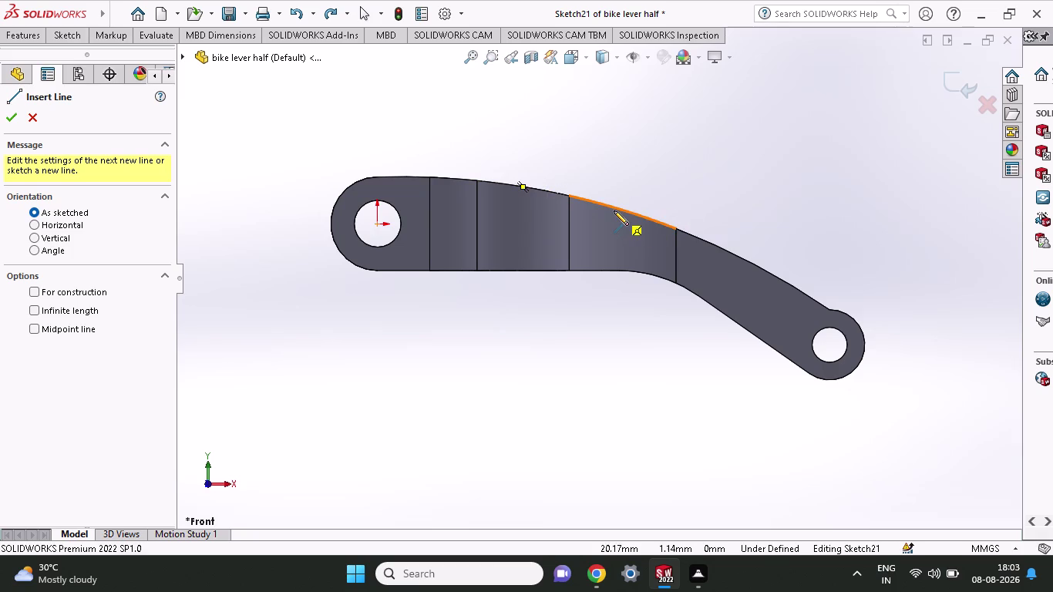
Draw a closed triangle along the lever's top edge with one vertical side, dismissing the memory warning.
click(524, 186)
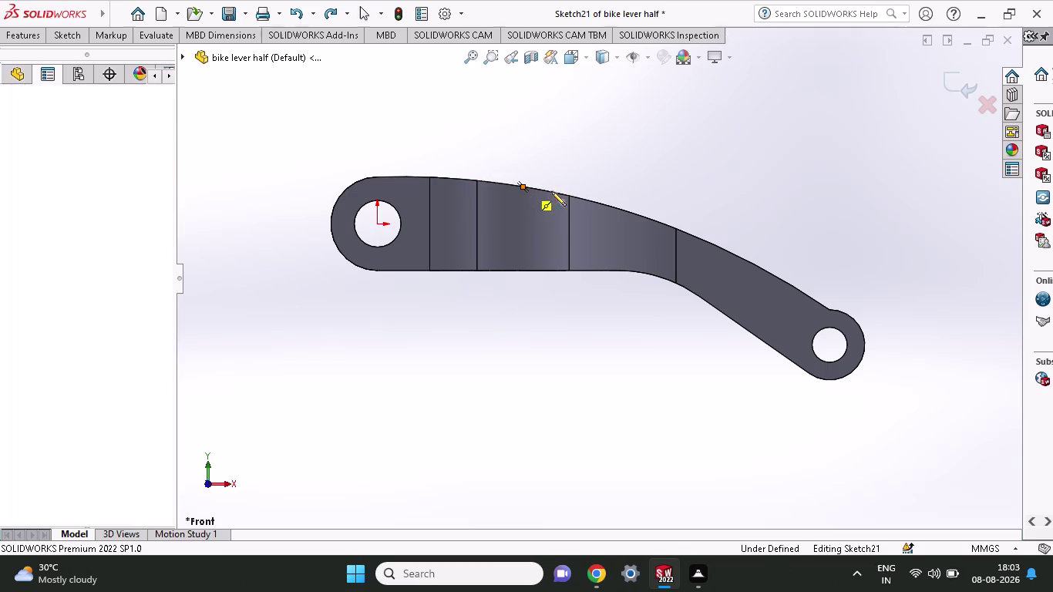
click(616, 208)
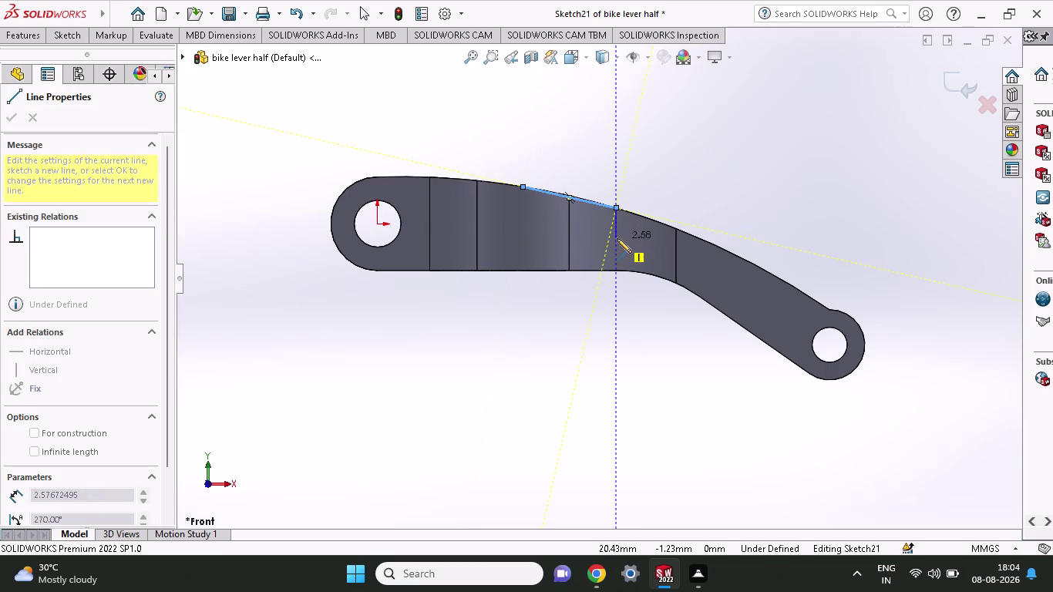
click(618, 242)
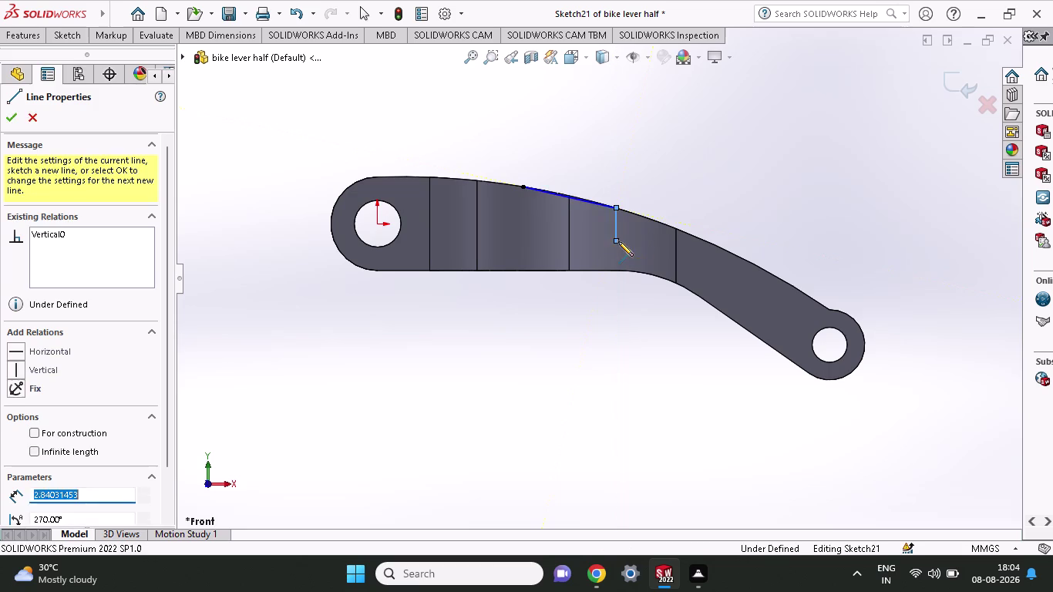
click(522, 188)
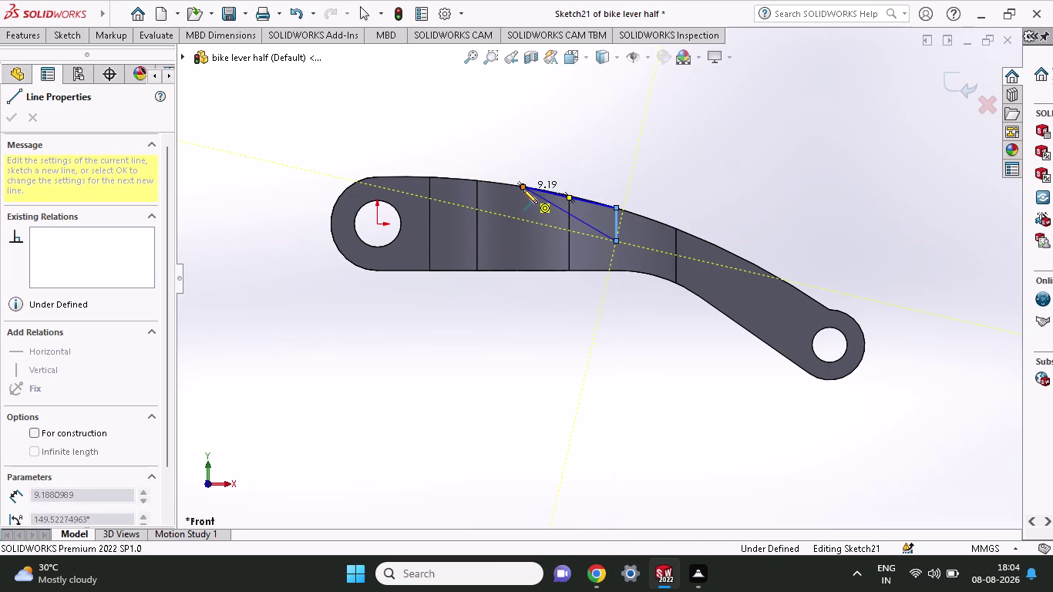
click(72, 31)
click(81, 63)
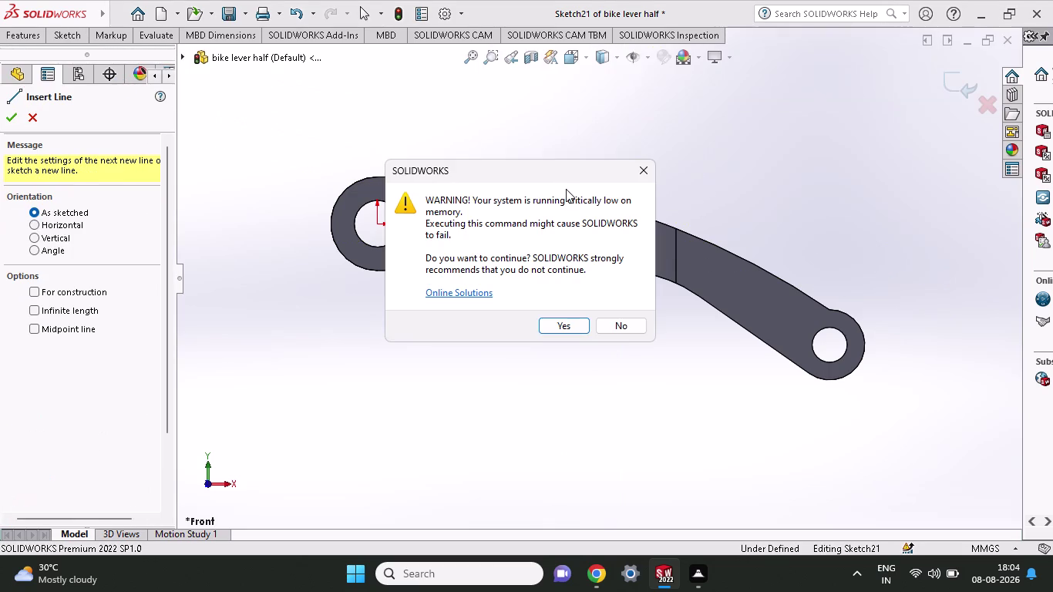
click(635, 174)
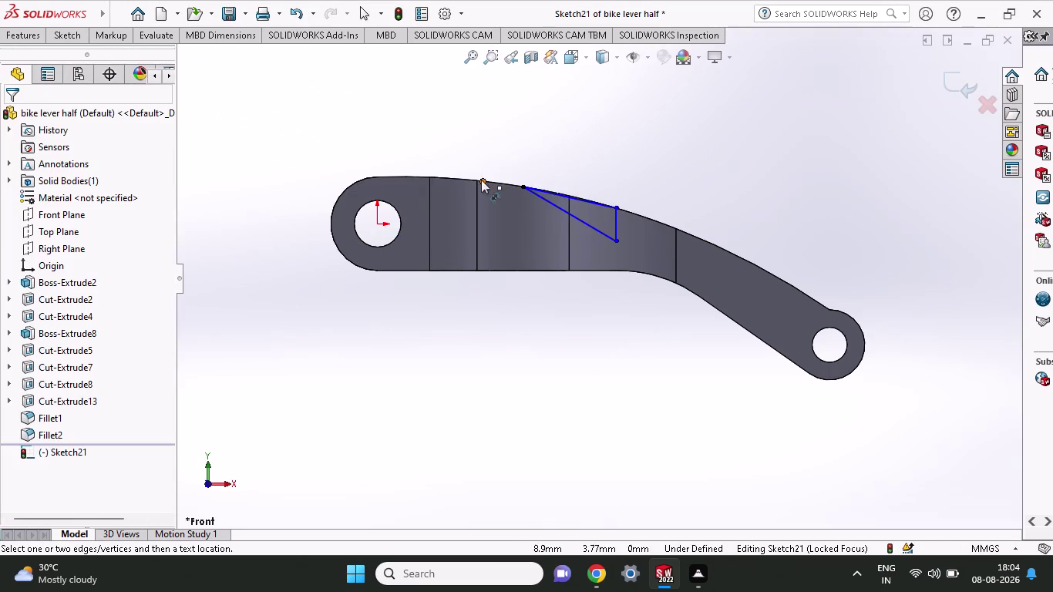
Place a horizontal width dimension above the triangle, from its start corner to the vertical side.
click(521, 185)
click(615, 209)
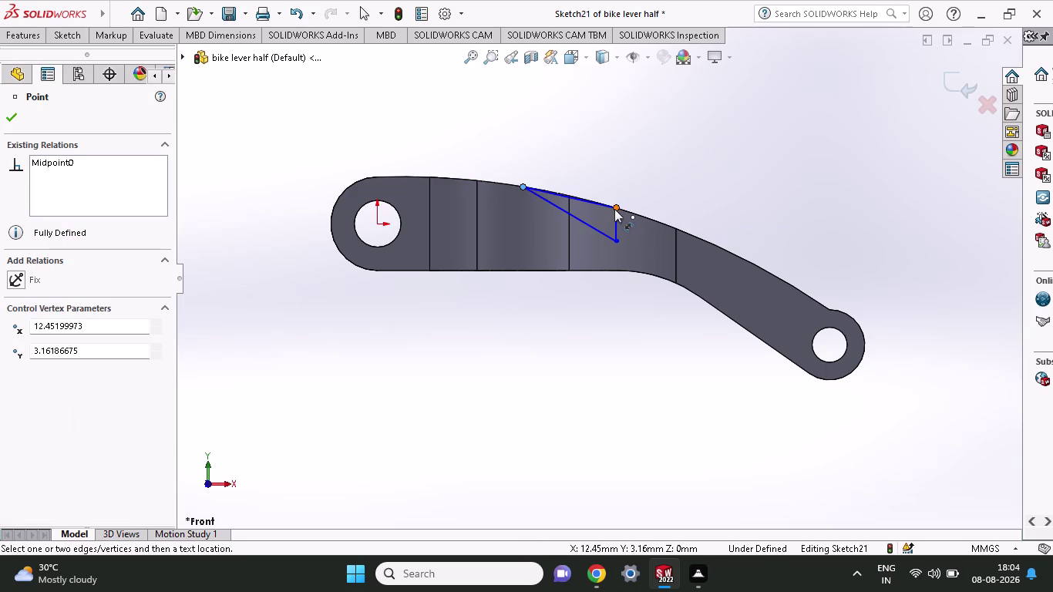
click(604, 123)
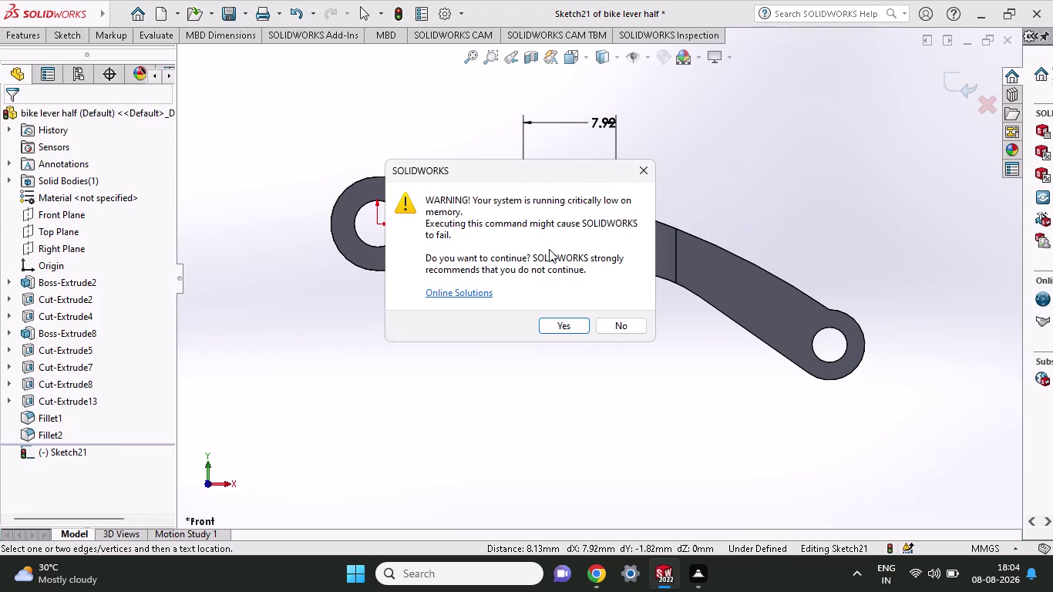
click(612, 318)
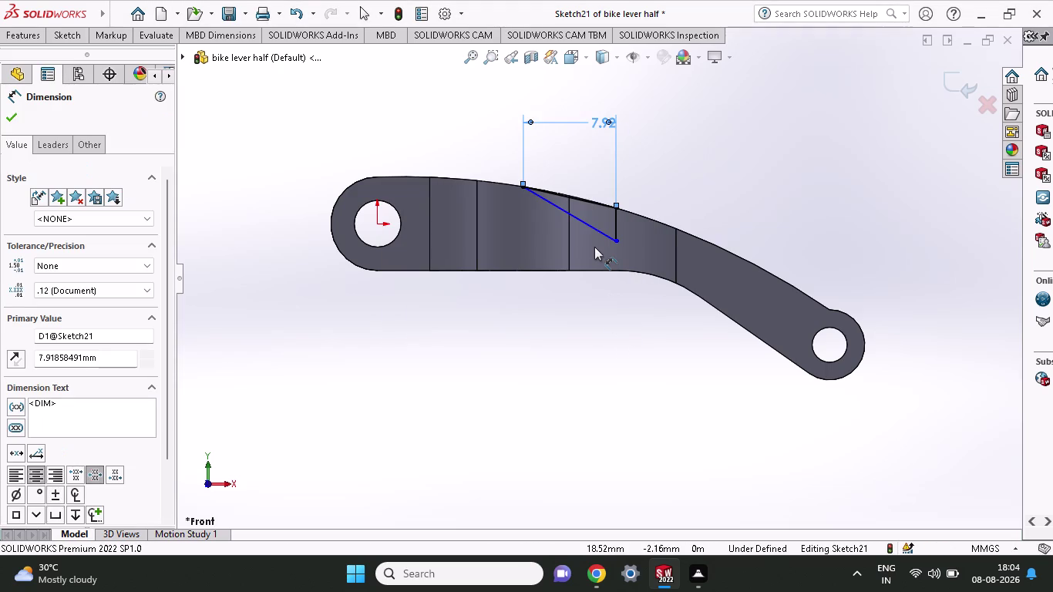
click(600, 124)
click(626, 323)
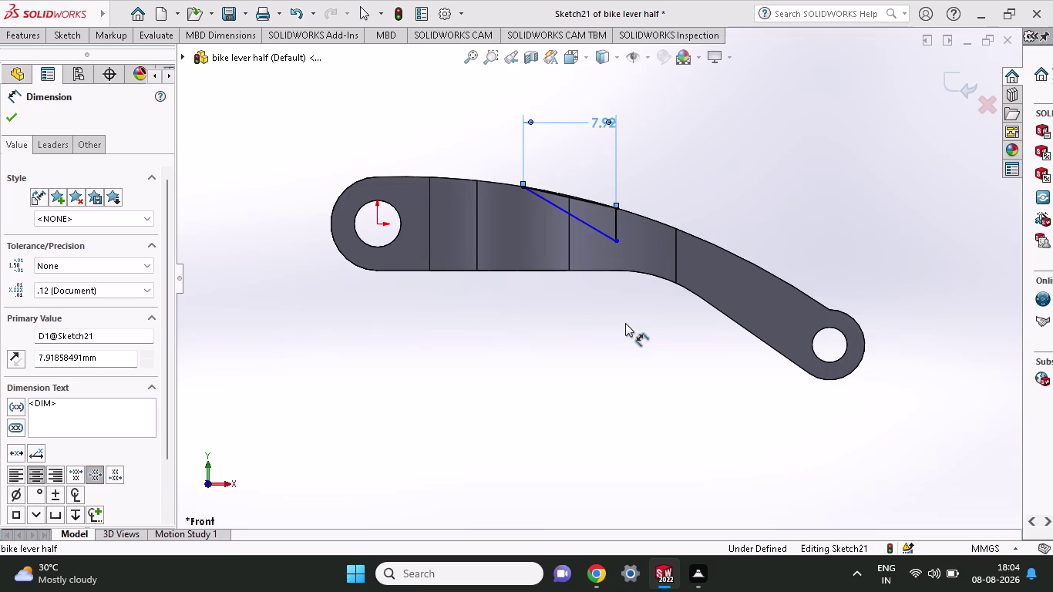
double_click(603, 121)
click(614, 322)
click(597, 122)
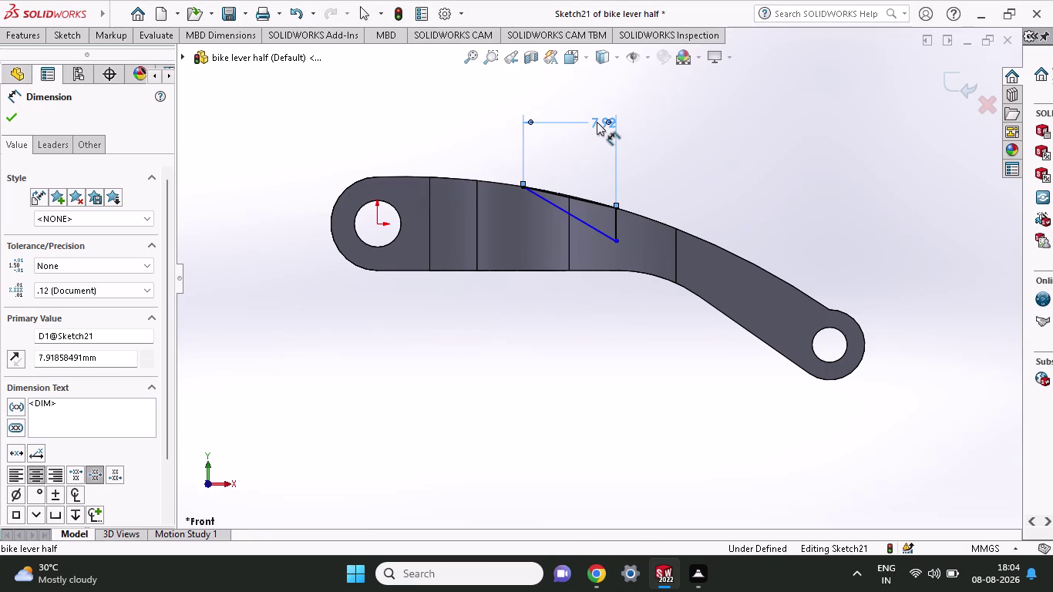
Change the triangle's width dimension to 8 mm and confirm it.
double_click(596, 122)
click(641, 163)
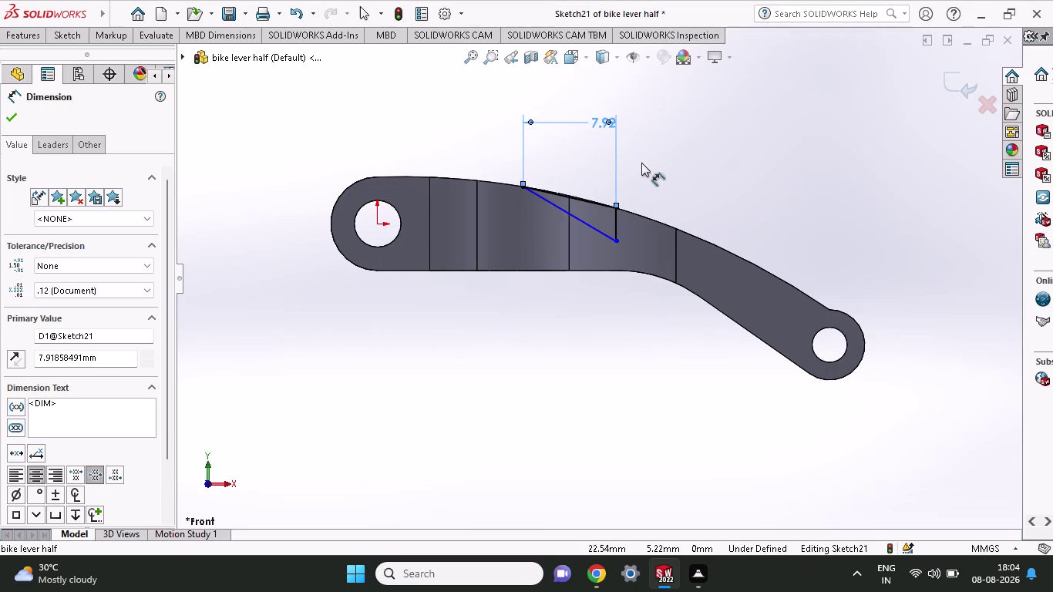
double_click(602, 117)
click(643, 167)
double_click(596, 123)
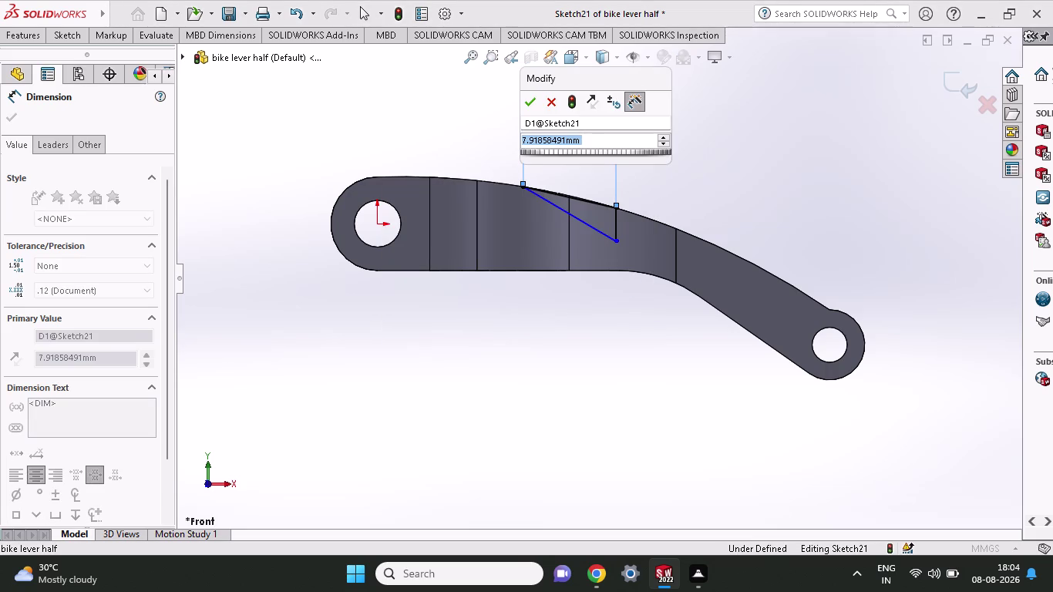
key(8)
click(532, 106)
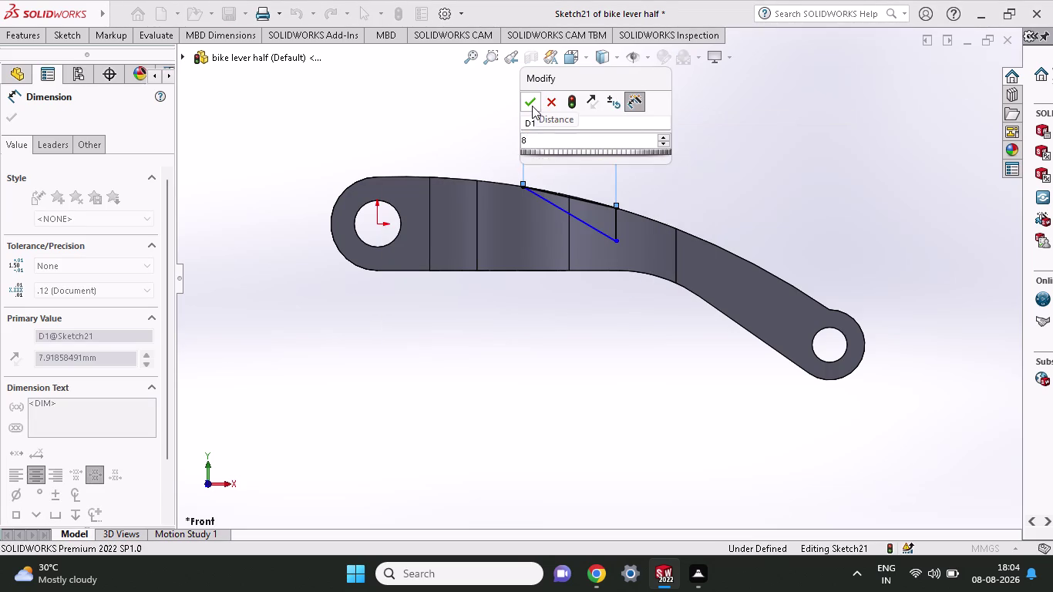
click(618, 241)
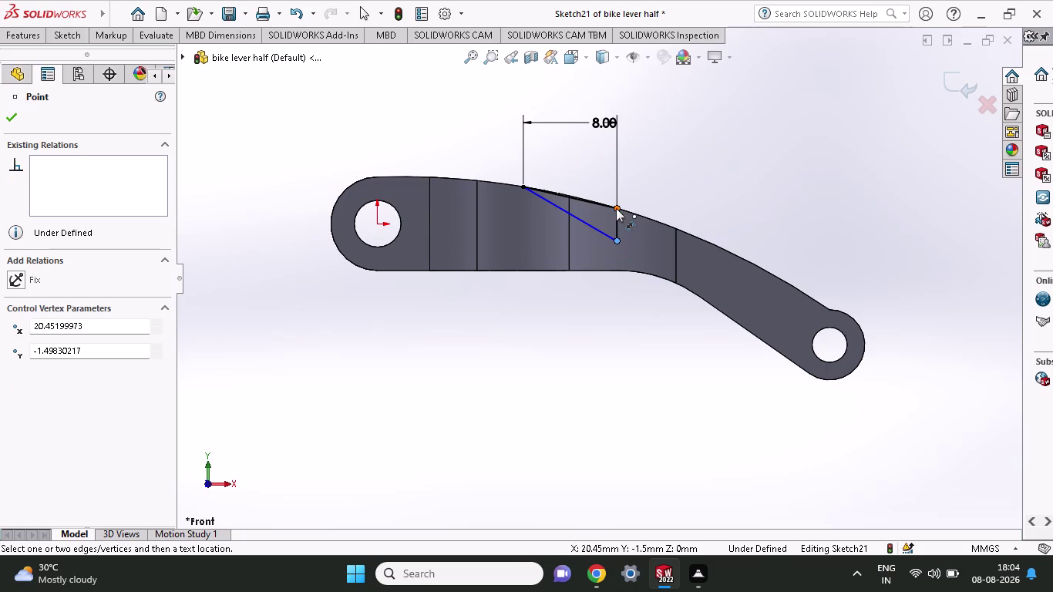
Dimension the vertical side's two endpoints, placing the height dimension to the right.
click(616, 209)
click(670, 207)
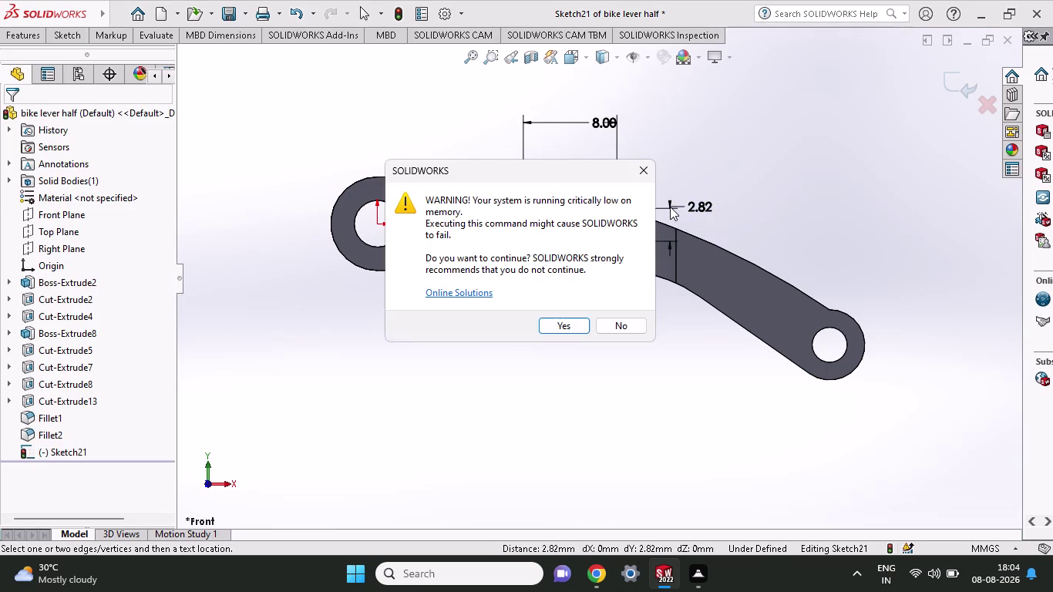
key(4)
click(615, 320)
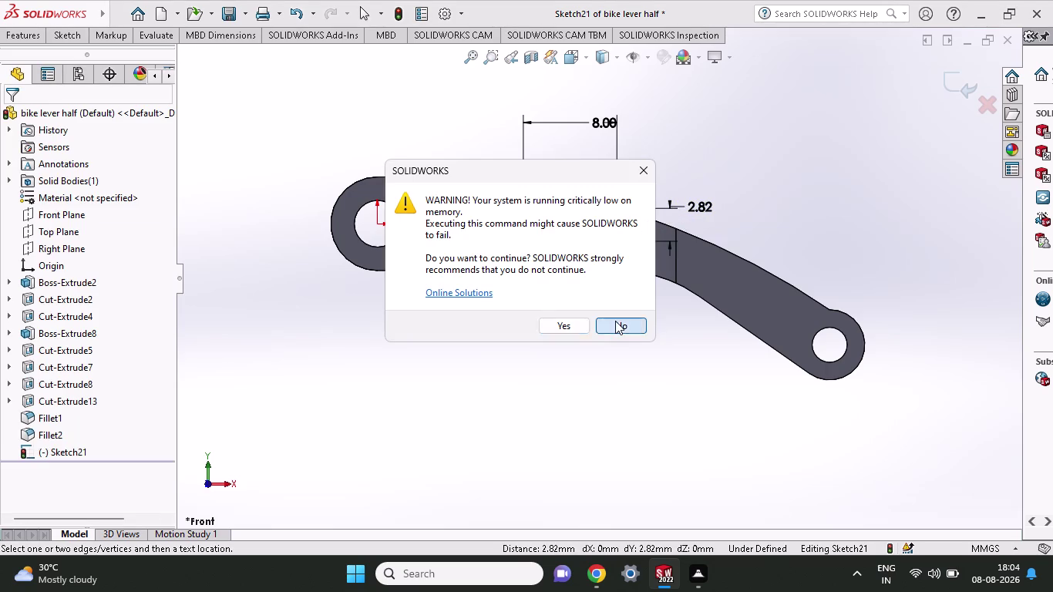
double_click(696, 204)
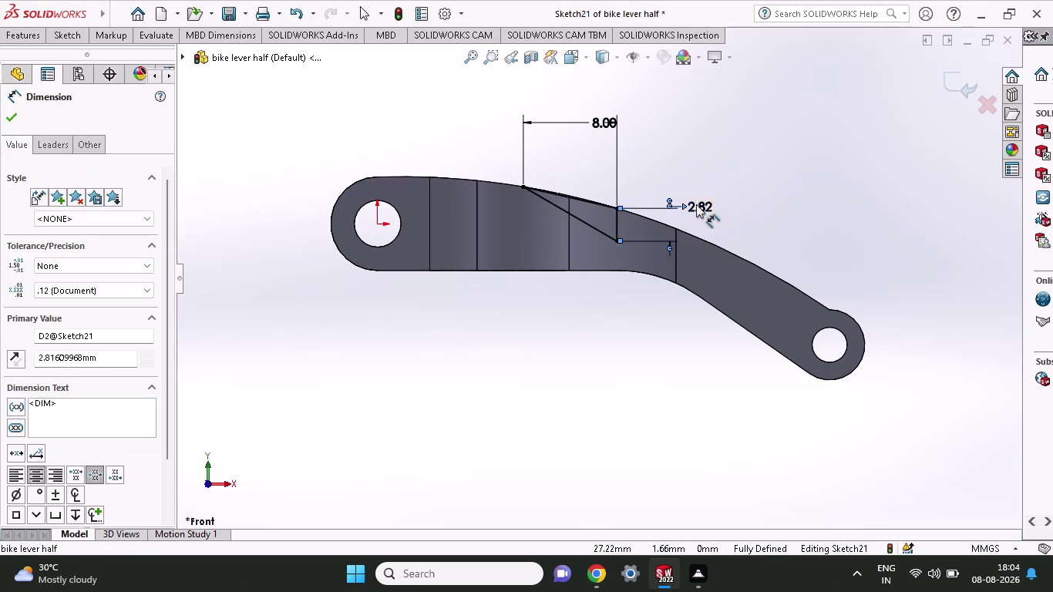
click(624, 321)
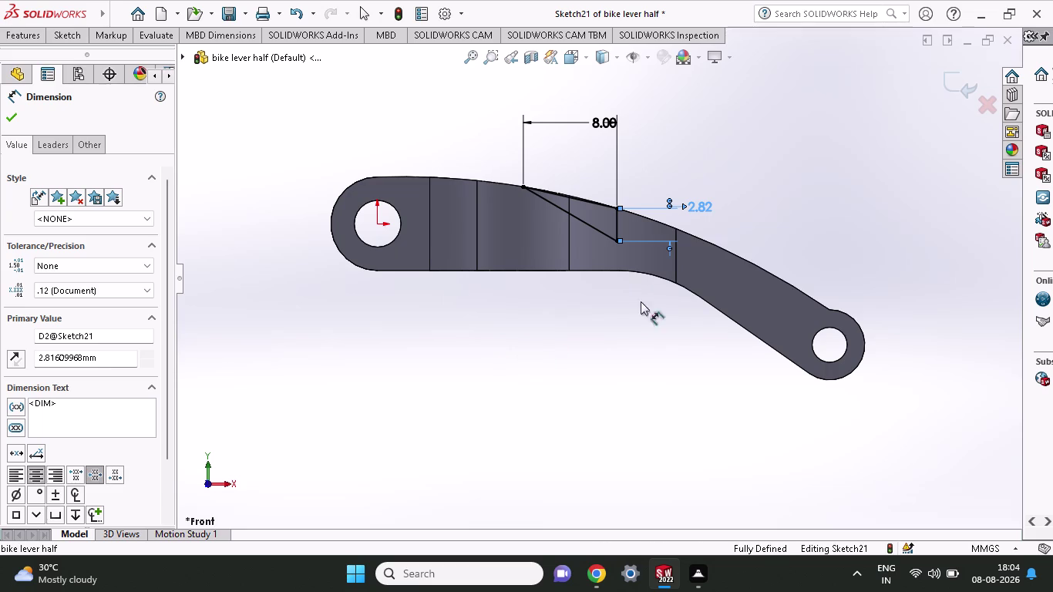
Open the 2.82 mm height value for editing, answering No to repeated low-memory warnings.
double_click(696, 208)
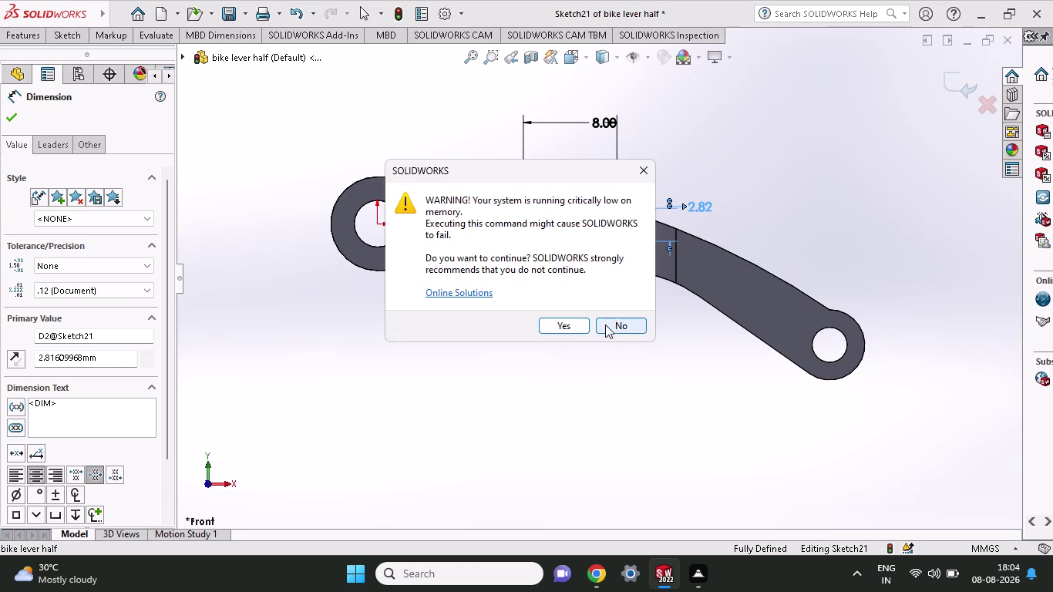
click(607, 324)
double_click(696, 204)
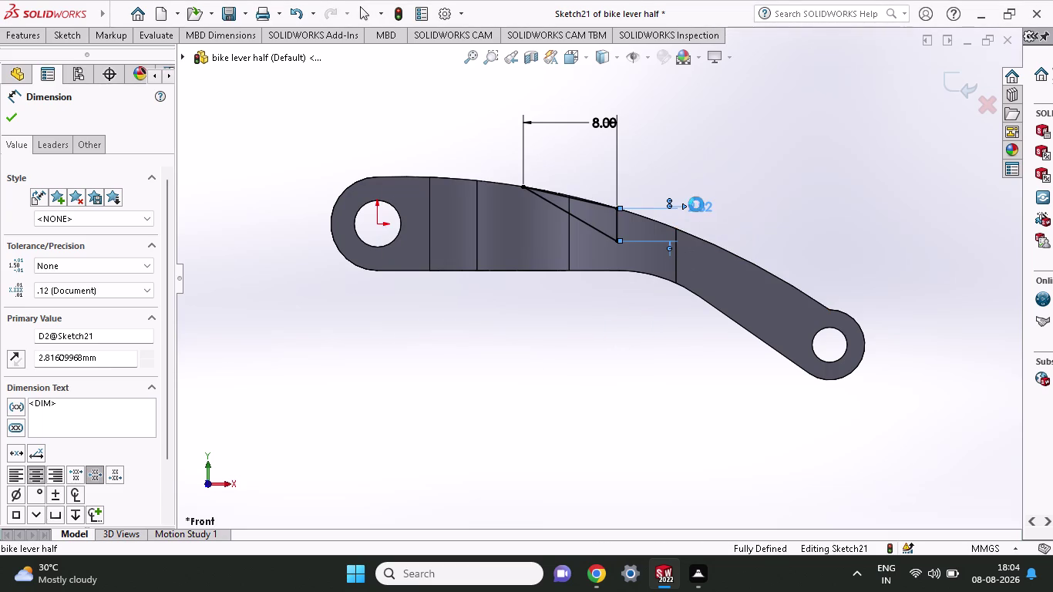
click(600, 328)
double_click(695, 206)
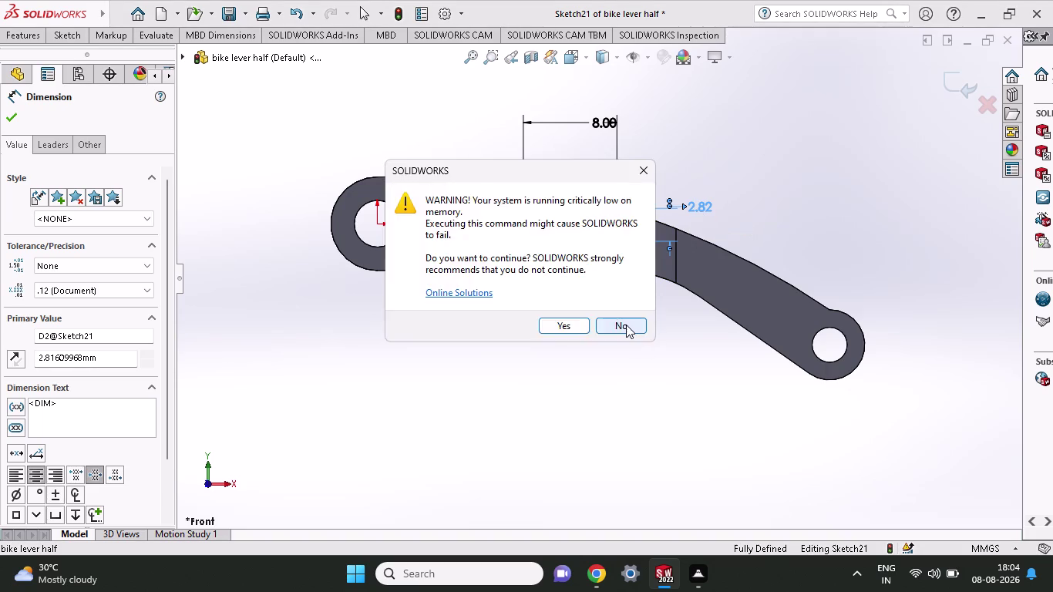
click(626, 325)
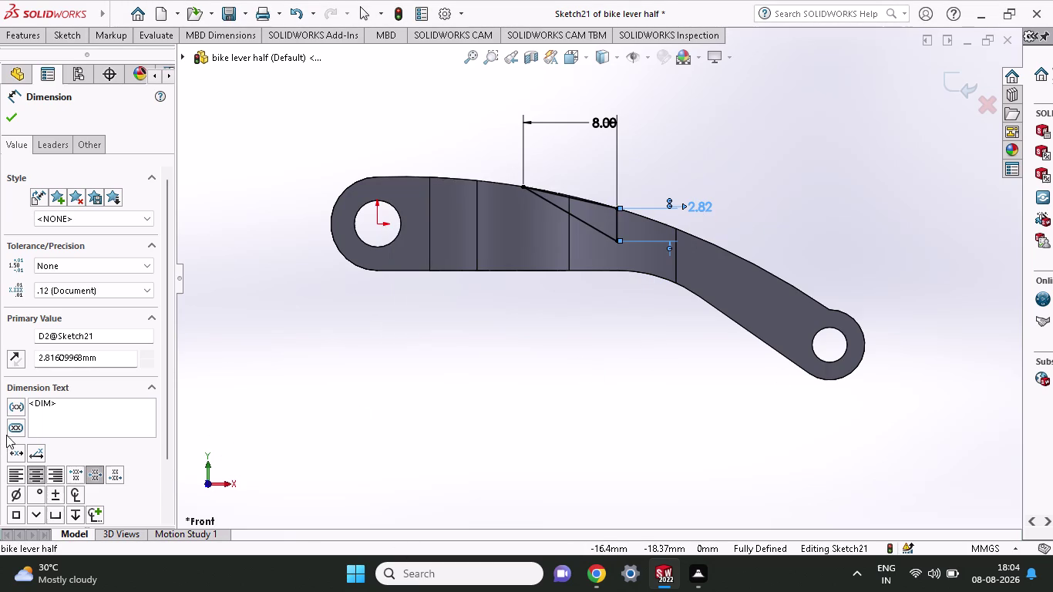
double_click(700, 207)
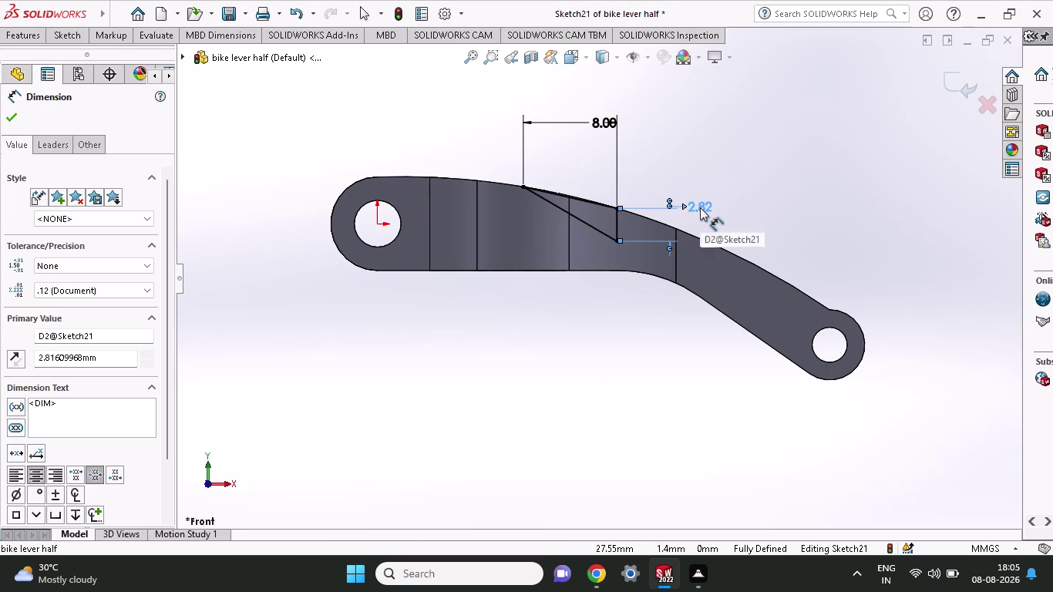
click(620, 320)
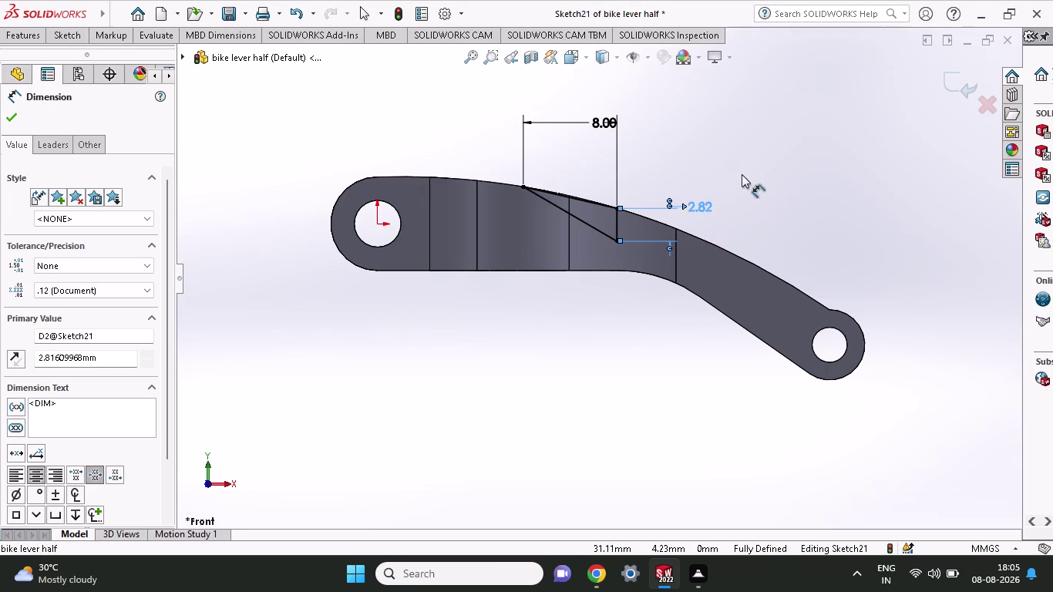
double_click(708, 210)
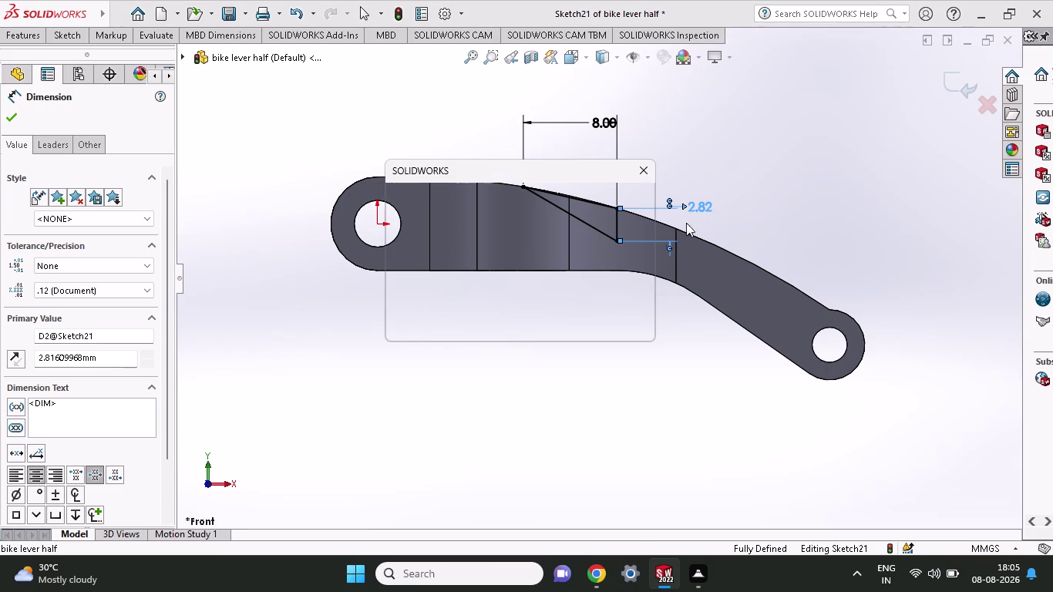
click(622, 330)
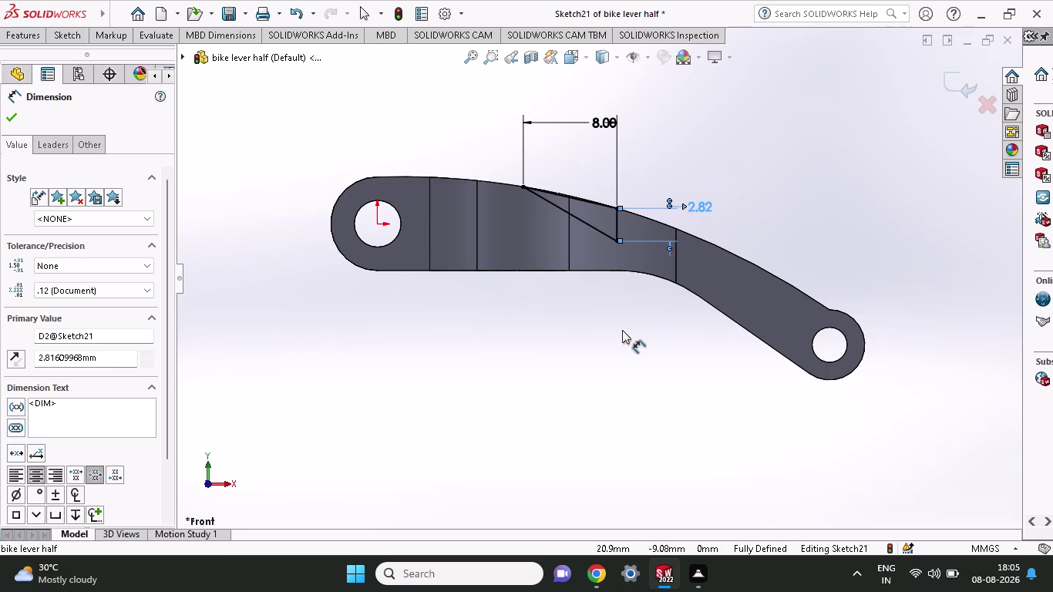
double_click(698, 204)
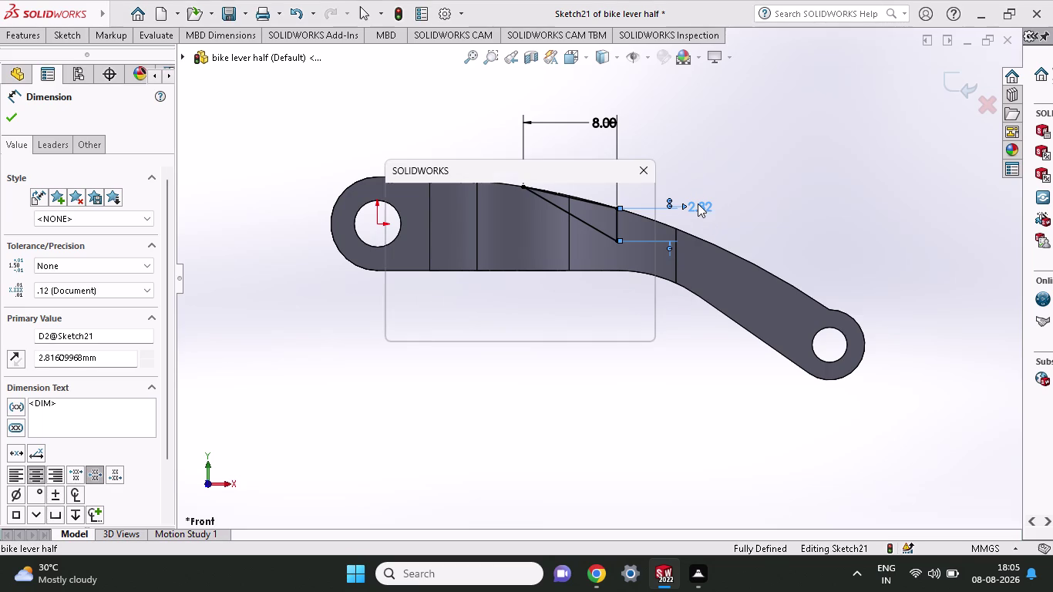
click(620, 329)
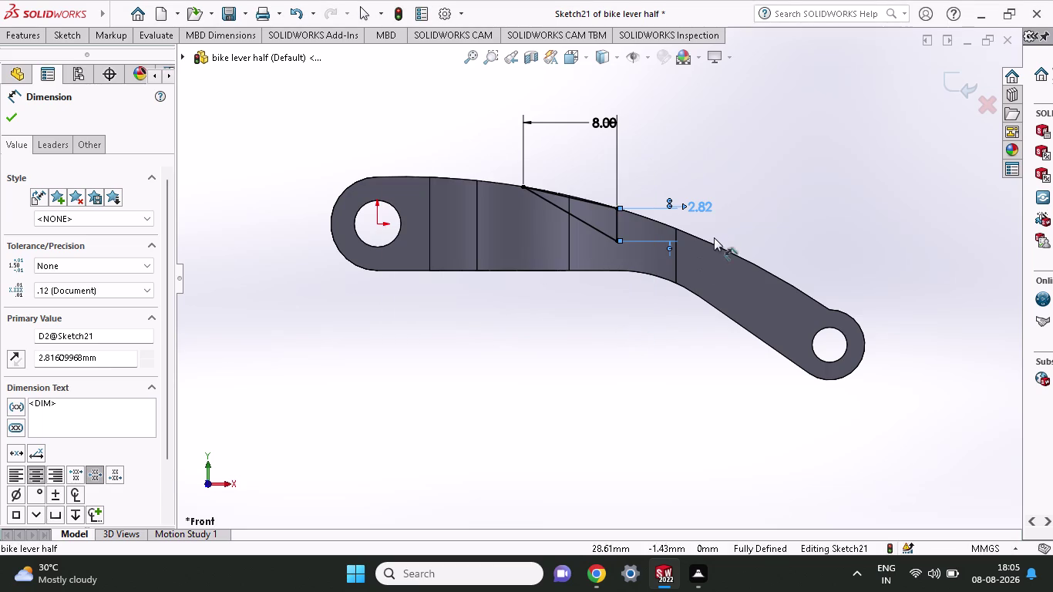
double_click(693, 208)
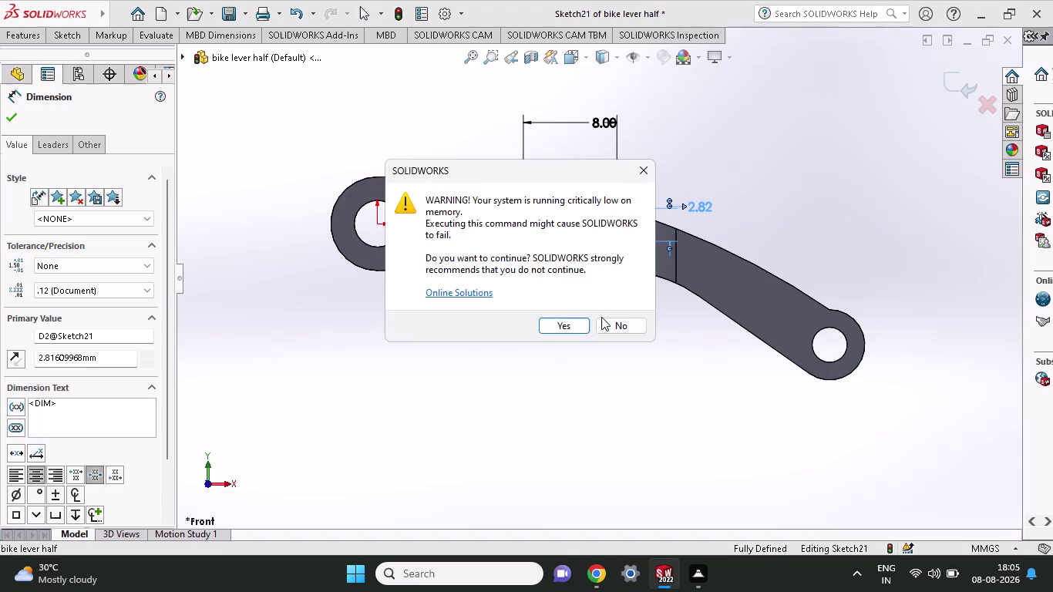
click(603, 317)
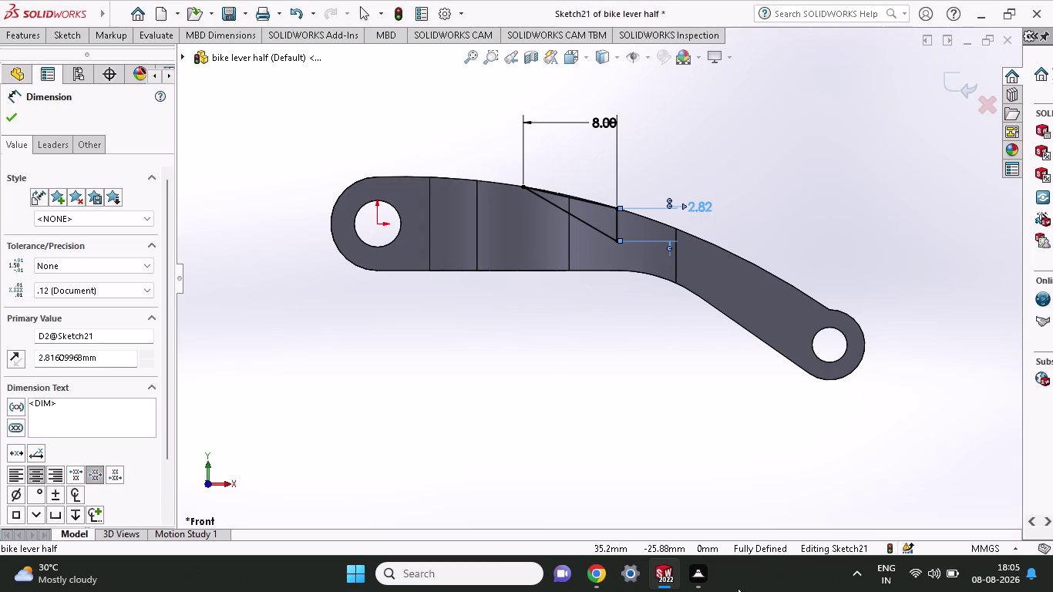